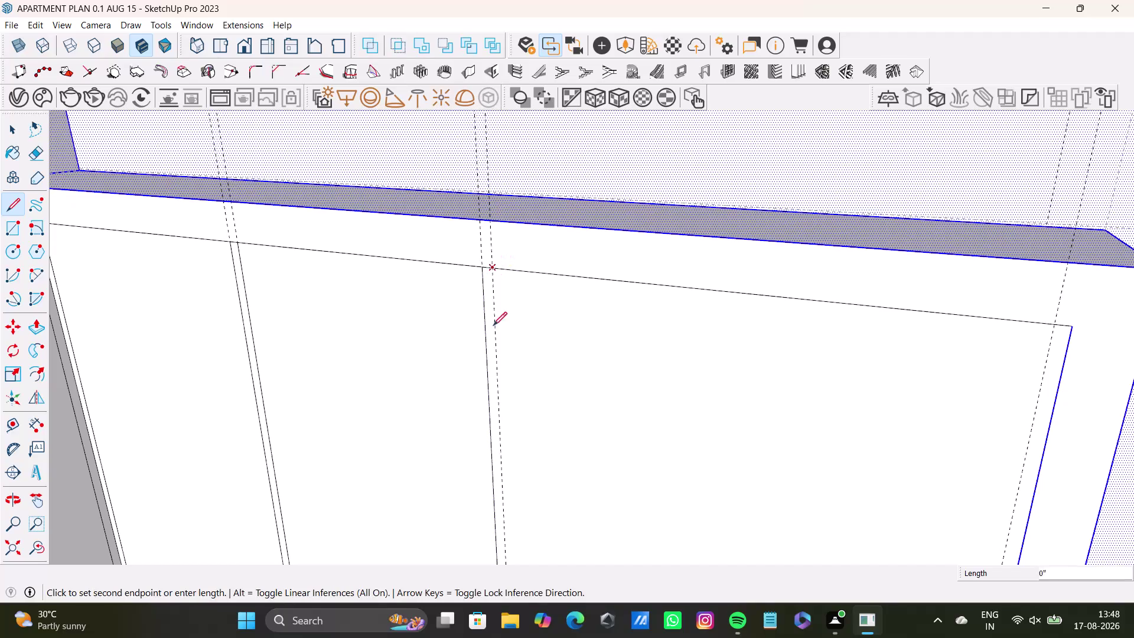
Finish the vertical dividing line down to the cabinet front's bottom edge, then zoom out.
scroll(down, 3)
middle_drag(523, 406, 488, 250)
scroll(up, 3)
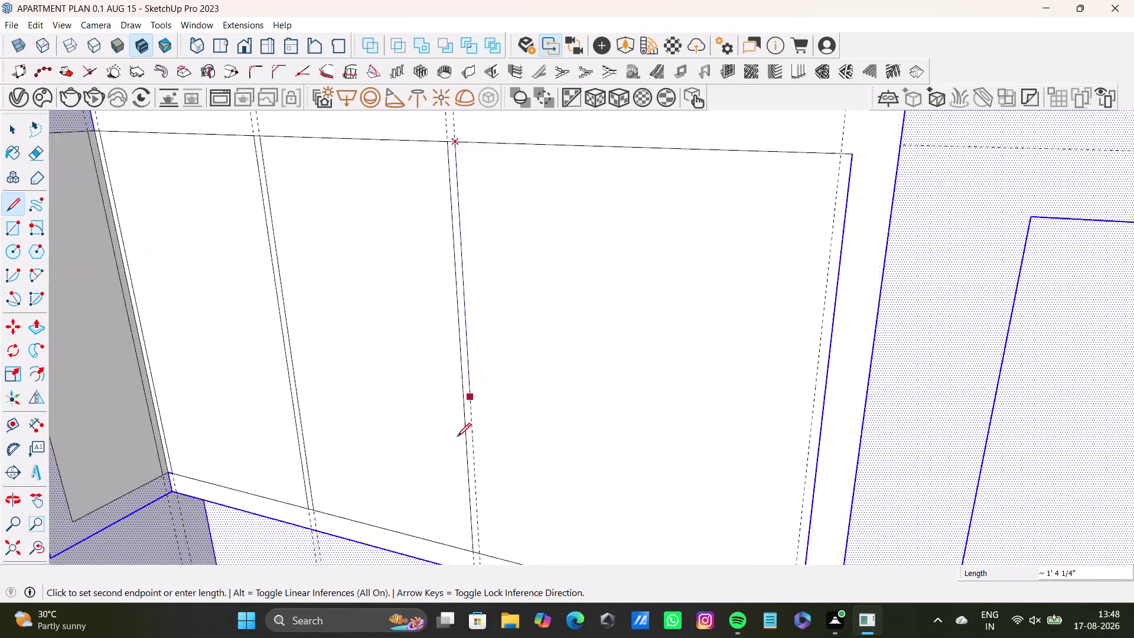
scroll(down, 3)
middle_drag(477, 516, 478, 334)
scroll(up, 3)
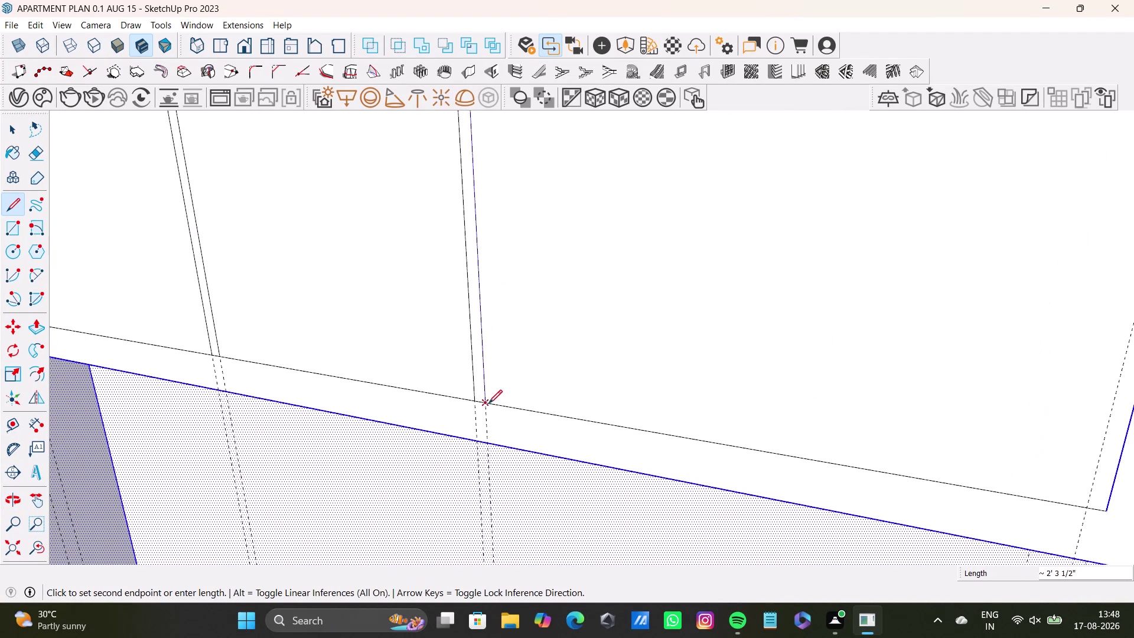
click(488, 403)
key(space)
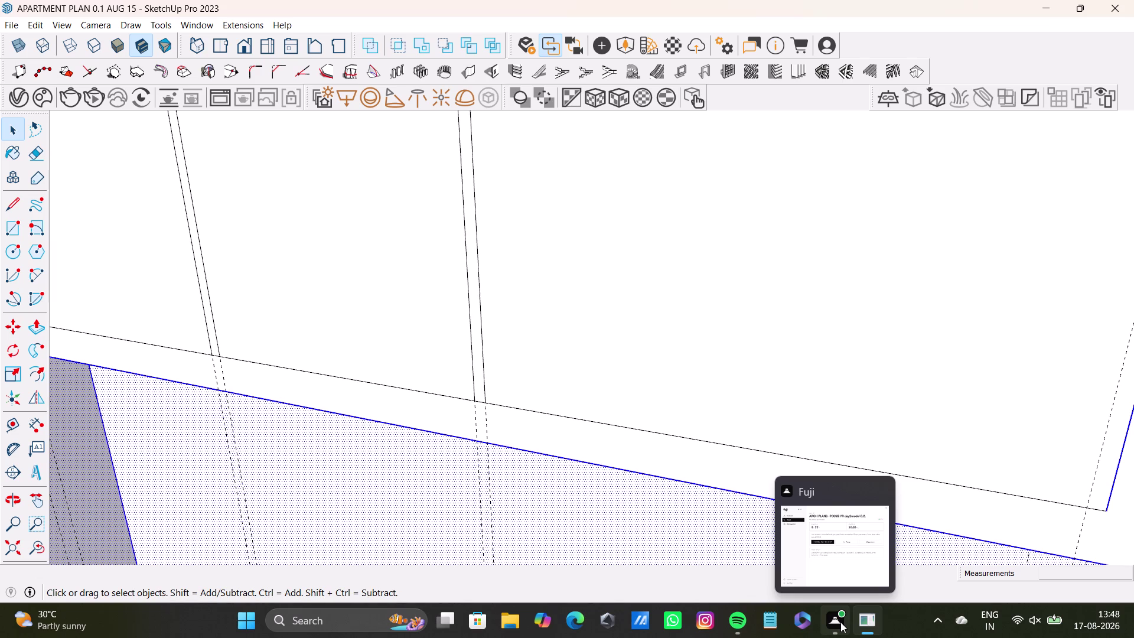
key(space)
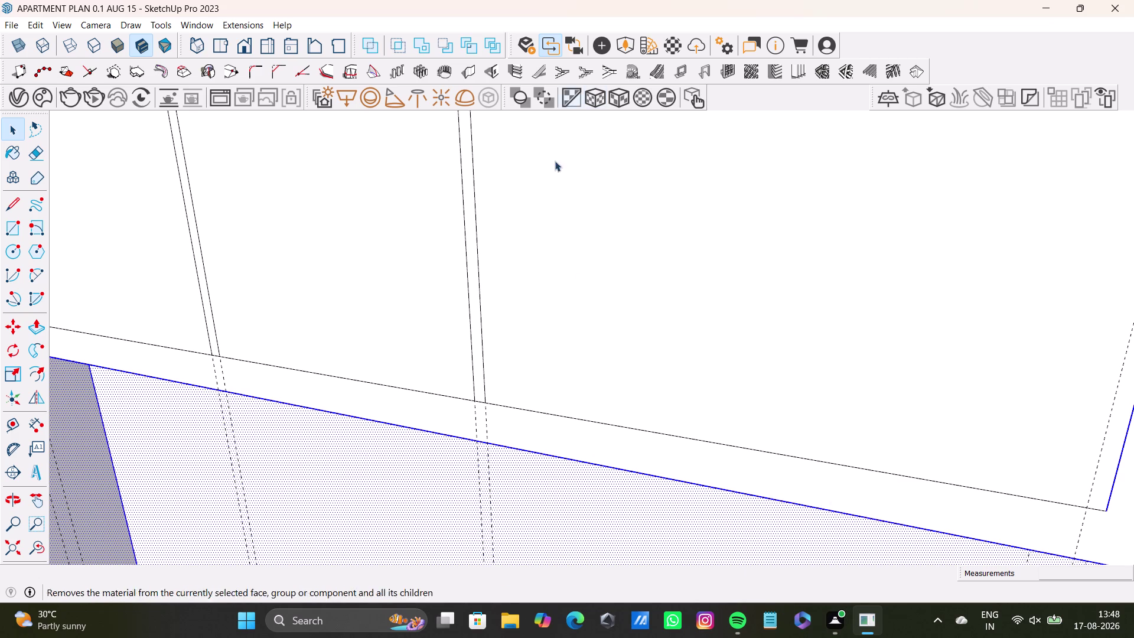
scroll(down, 3)
middle_drag(512, 344, 552, 436)
Draw a vertical edge from the front's top-right corner down to the bottom right.
scroll(up, 3)
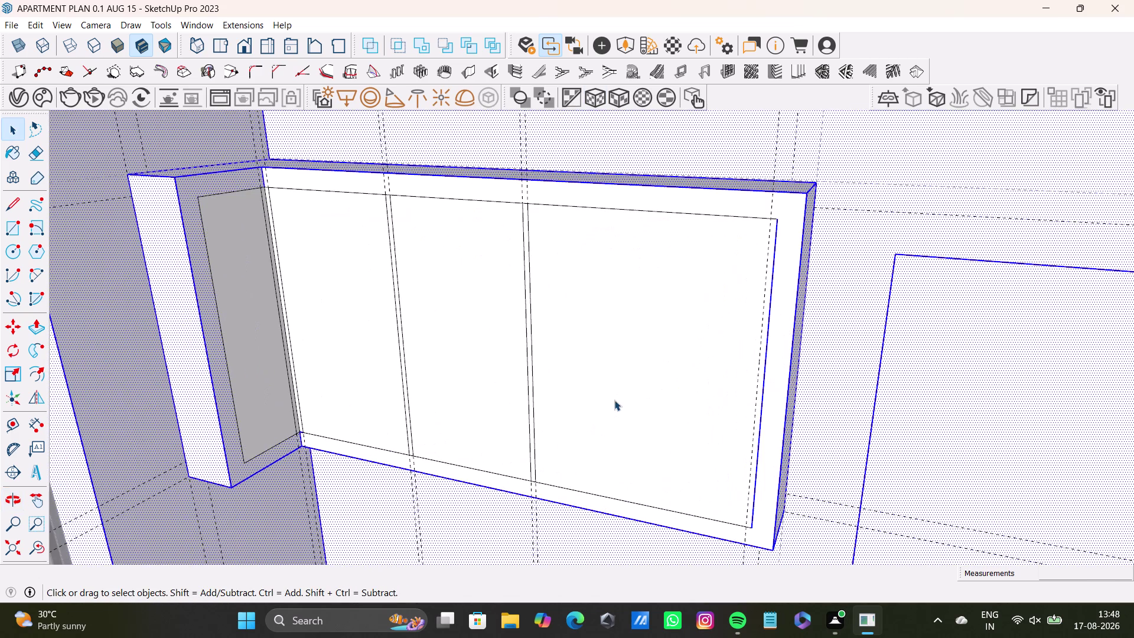
drag(9, 207, 17, 208)
scroll(up, 3)
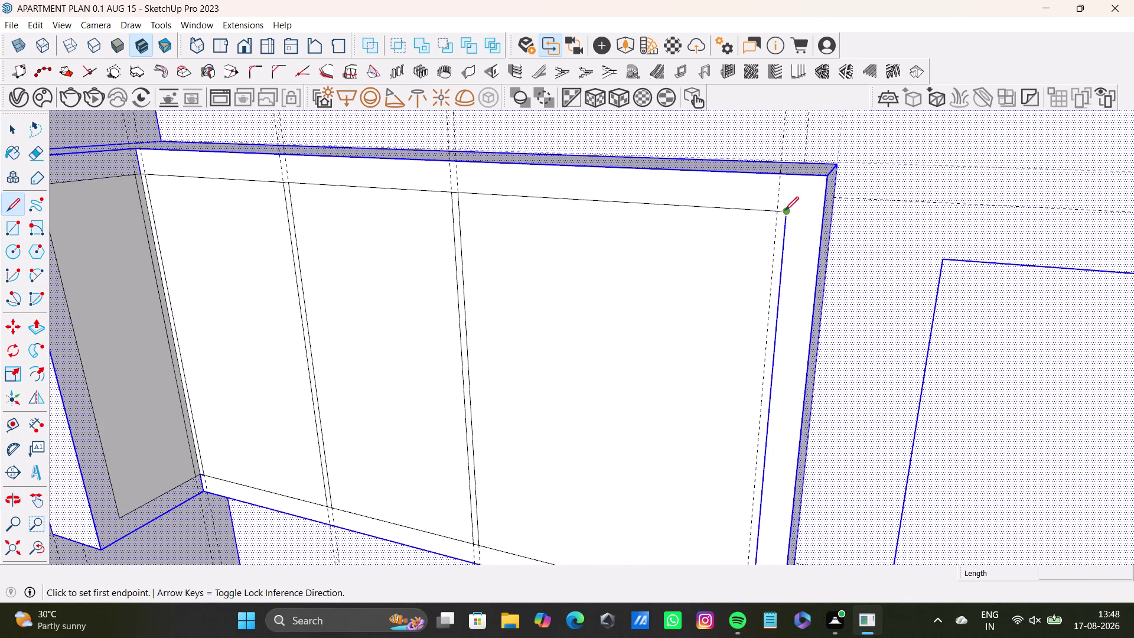
click(777, 211)
scroll(down, 3)
middle_drag(749, 372, 736, 273)
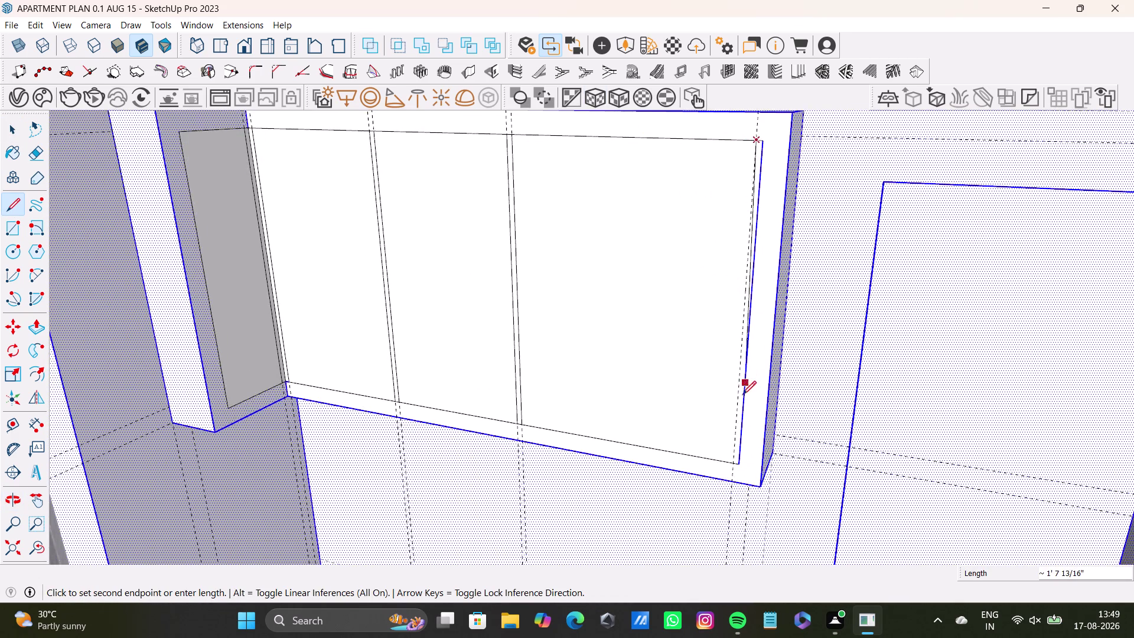
scroll(up, 3)
click(729, 491)
key(space)
Zoom to the top-left corner and delete the thin edge along the left side.
scroll(down, 3)
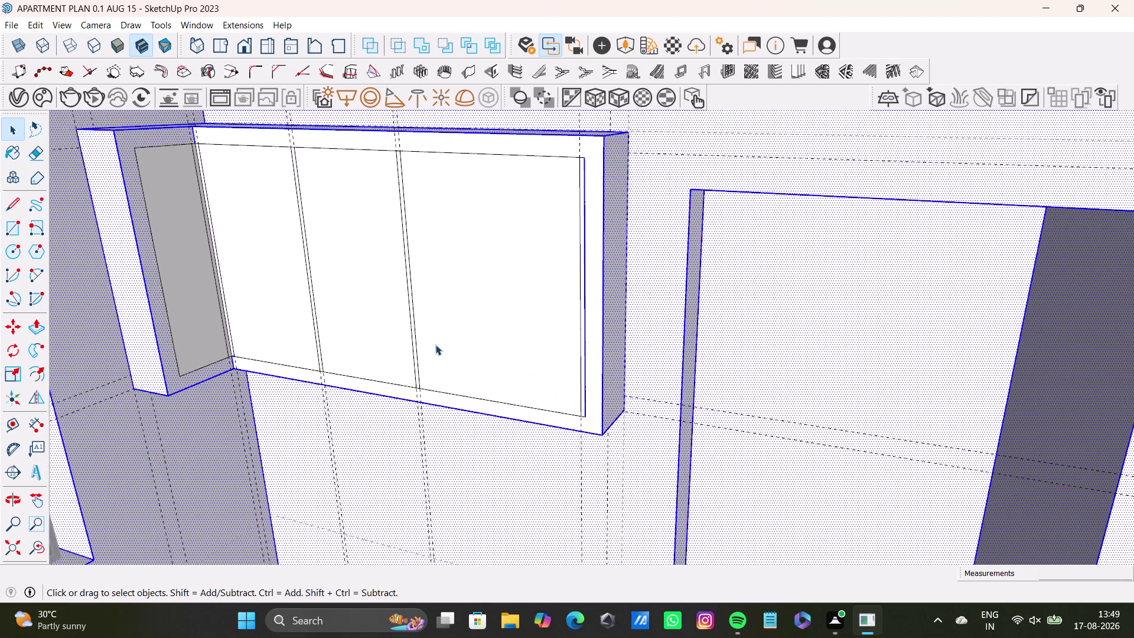
middle_drag(435, 344, 687, 384)
middle_drag(682, 389, 599, 429)
scroll(up, 3)
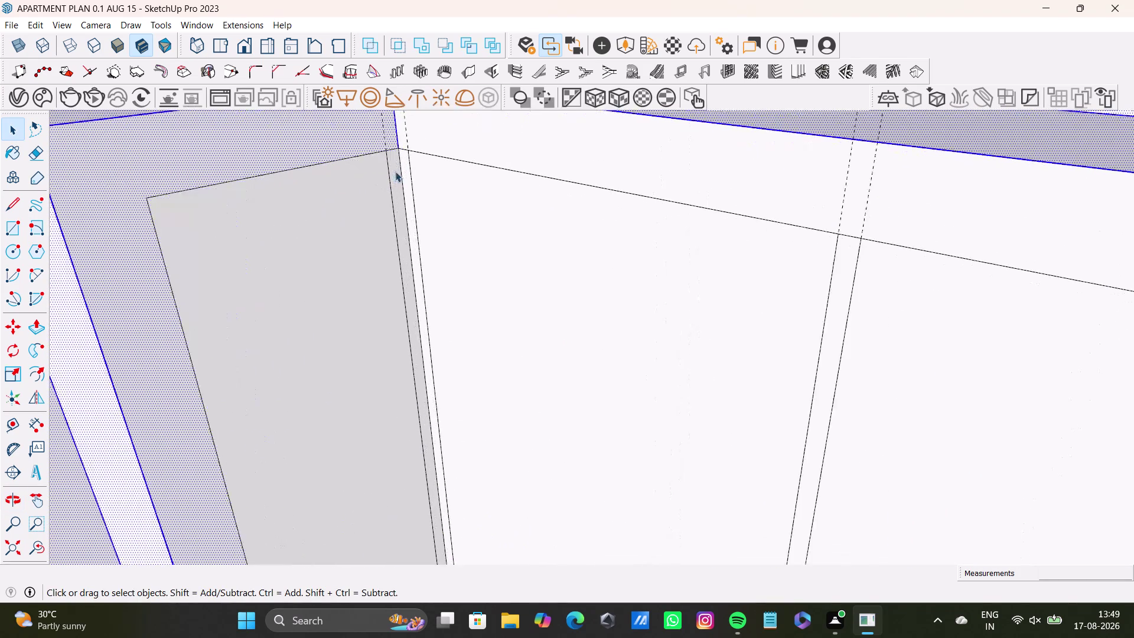
scroll(up, 3)
click(404, 171)
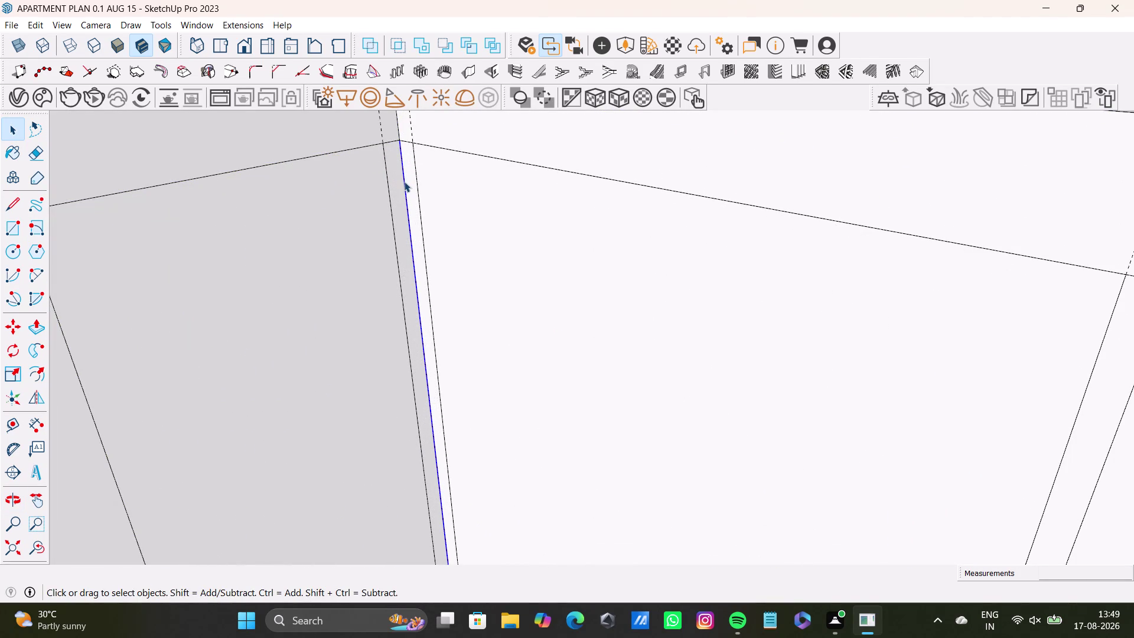
click(404, 181)
key(Delete)
key(ctrl+z)
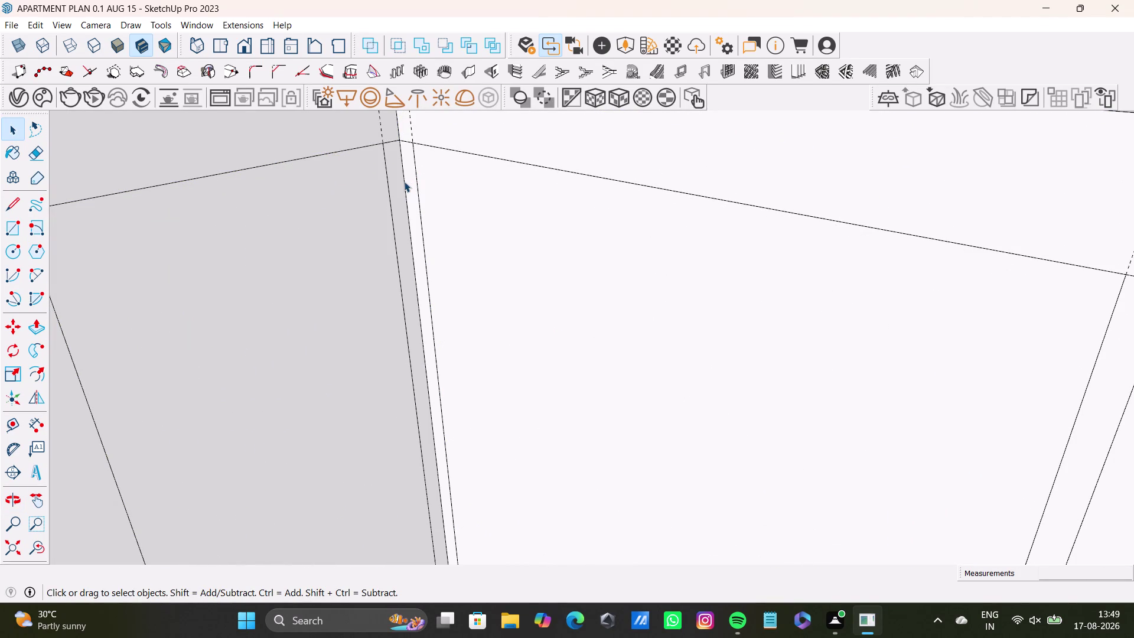
click(403, 182)
key(Delete)
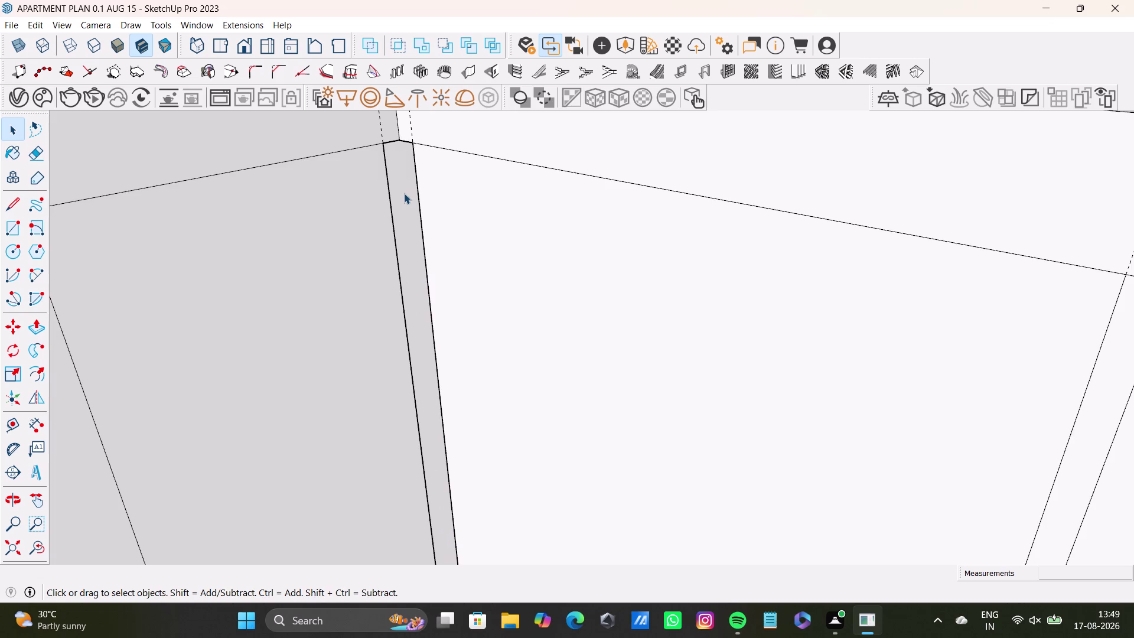
Undo the edge deletion and orbit to view the cabinet's underside.
scroll(down, 3)
middle_drag(404, 213, 392, 123)
scroll(down, 3)
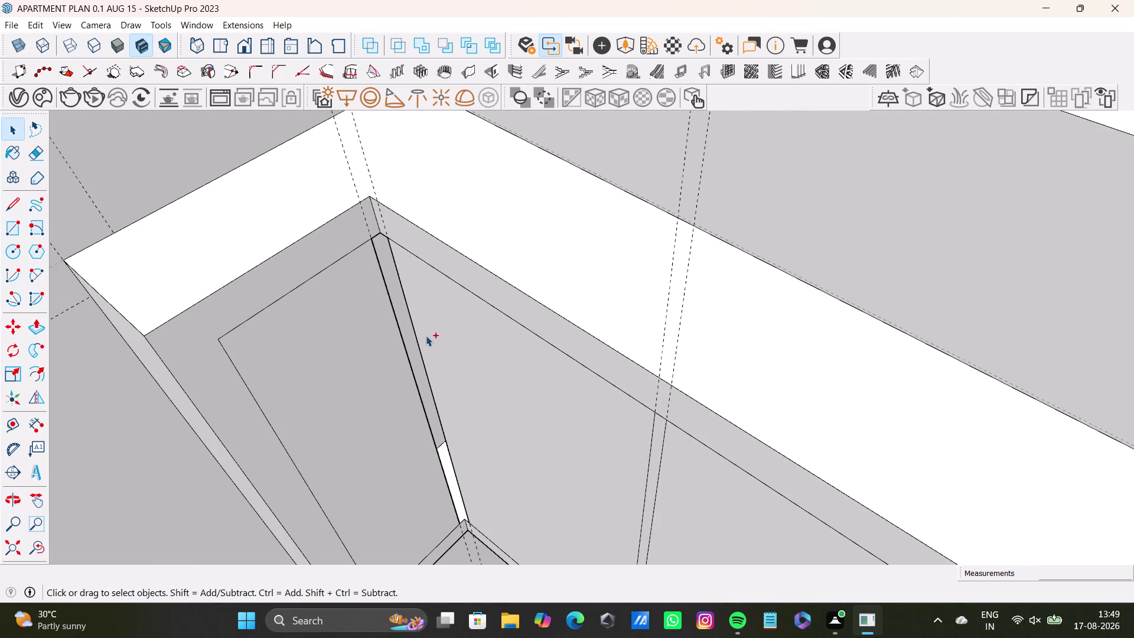
key(ctrl+z)
scroll(down, 3)
middle_drag(430, 365, 454, 235)
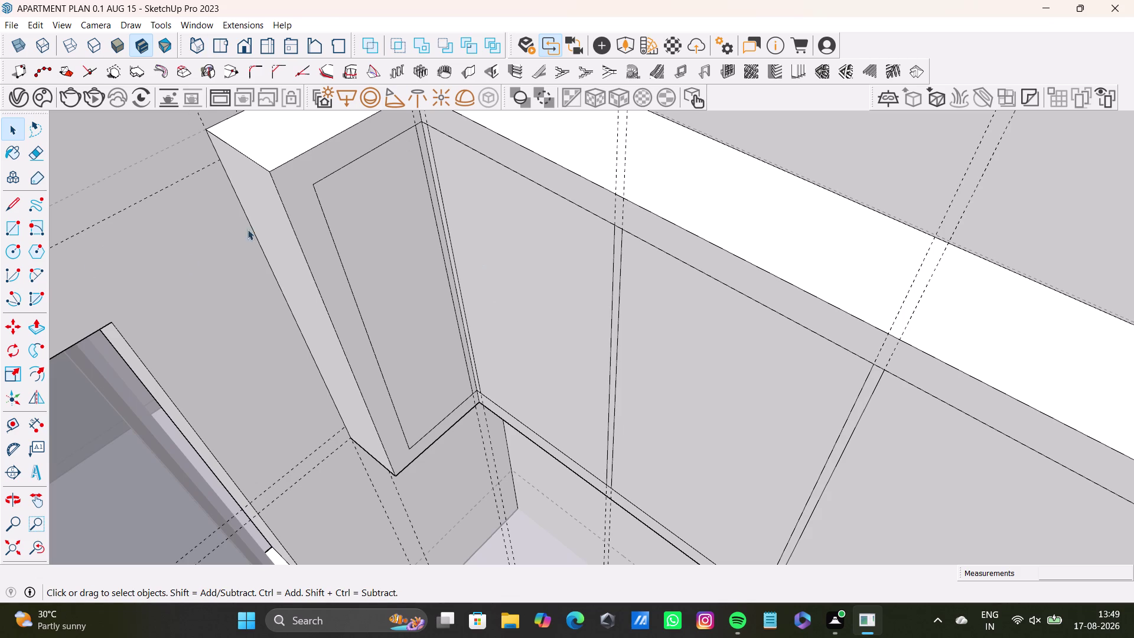
Orbit around the cabinet's lower side to inspect the underside and side panel.
middle_drag(469, 269, 485, 286)
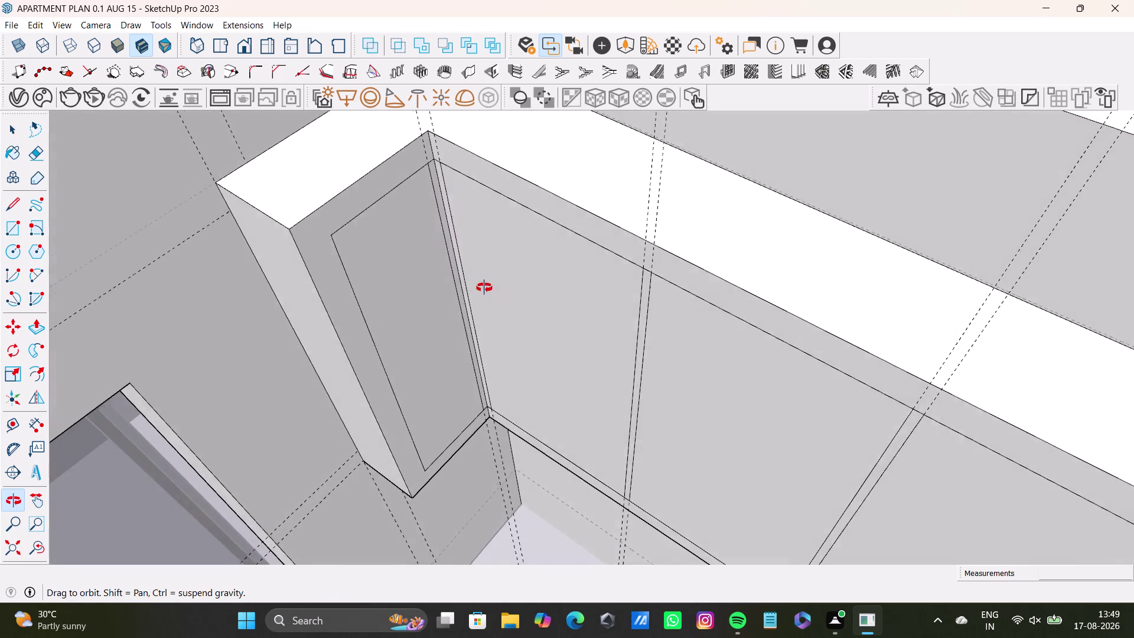
middle_drag(486, 286, 485, 287)
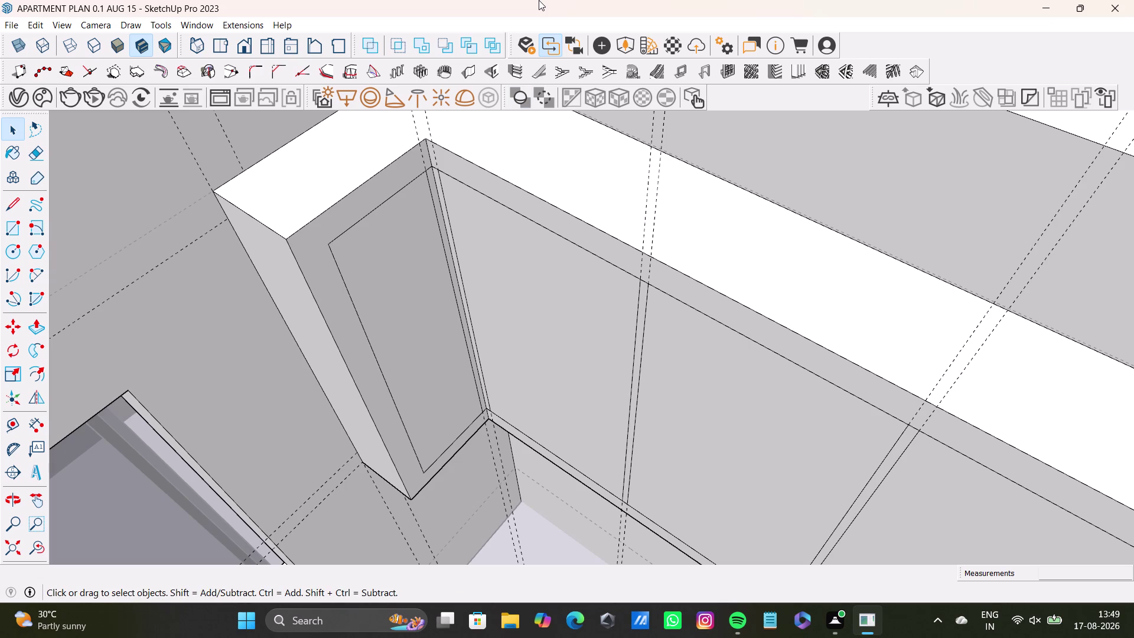
middle_drag(497, 267, 464, 187)
scroll(down, 3)
middle_drag(473, 257, 502, 258)
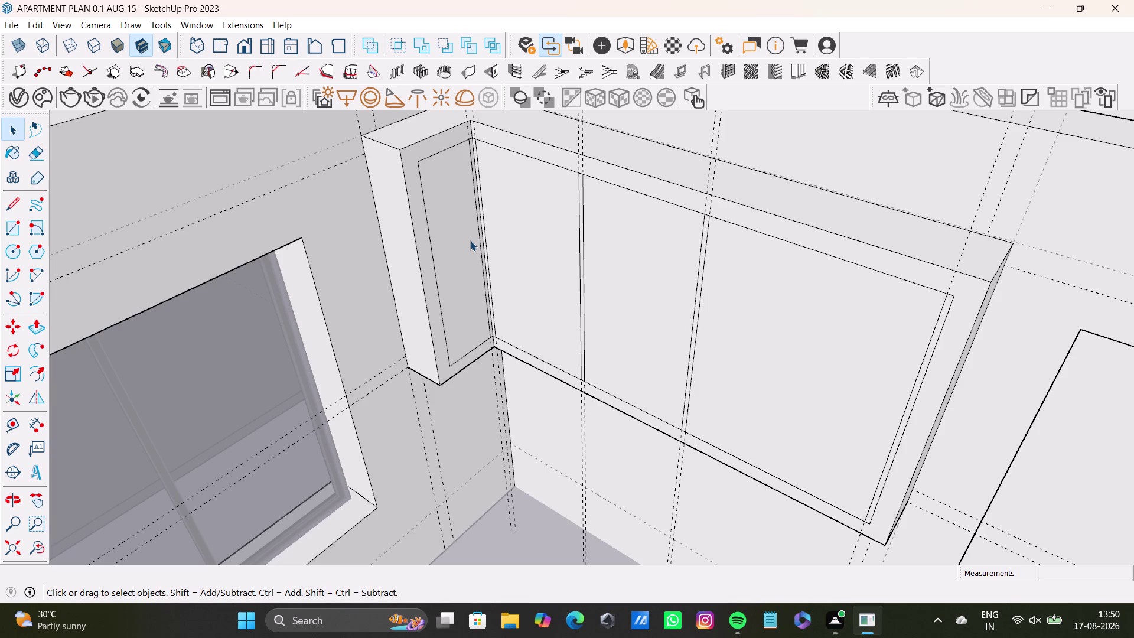
key(space)
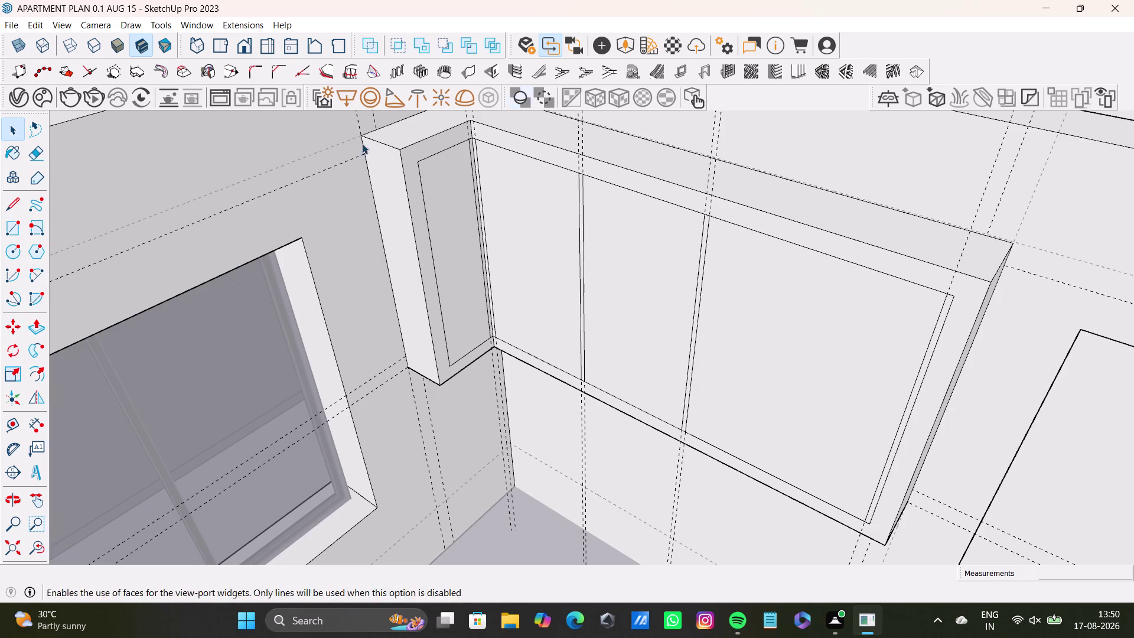
Orbit the view around to the wall cabinet's narrow end face.
middle_drag(537, 262, 380, 280)
scroll(down, 3)
middle_drag(343, 251, 626, 214)
middle_drag(594, 273, 578, 288)
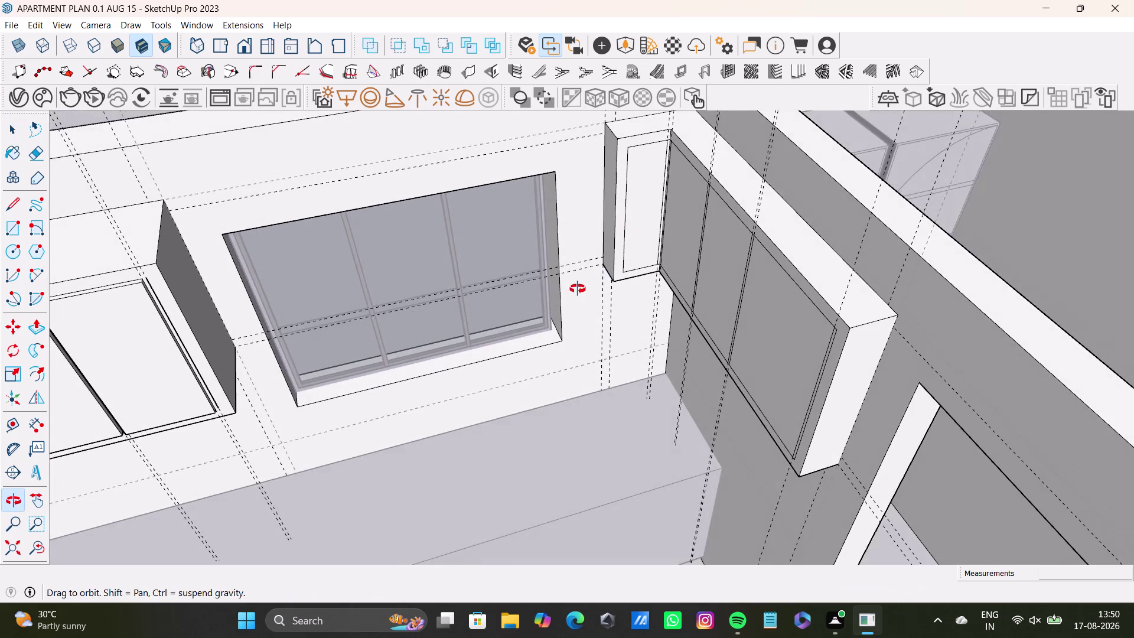
middle_drag(578, 289, 579, 287)
scroll(up, 3)
middle_drag(611, 223, 569, 321)
scroll(up, 3)
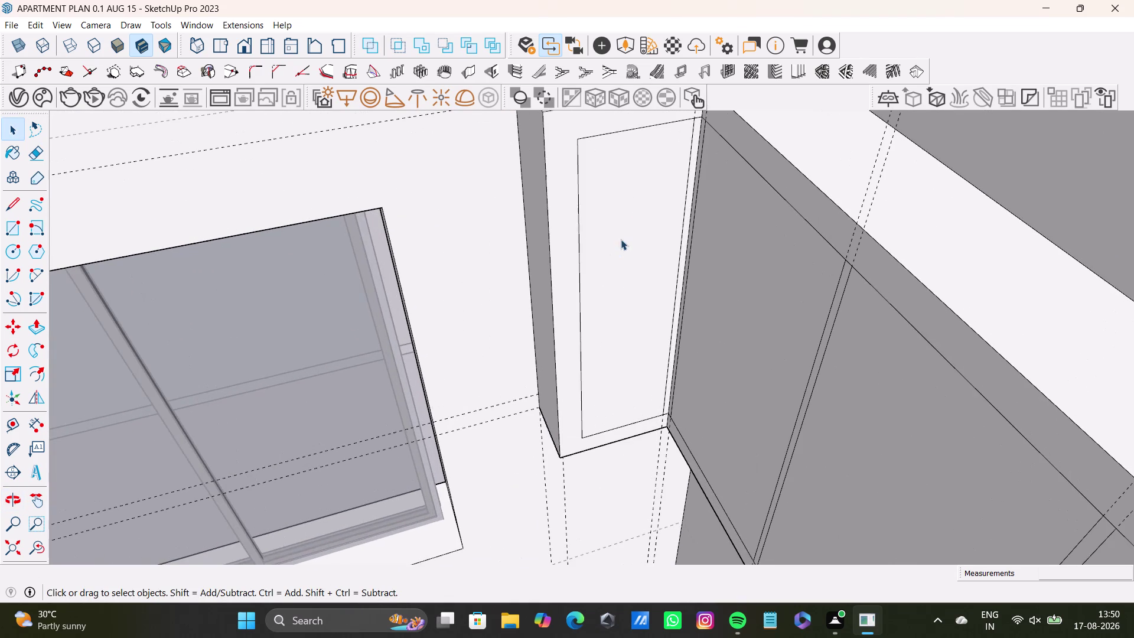
Push/pull the narrow end panel face out by 1/2".
click(10, 233)
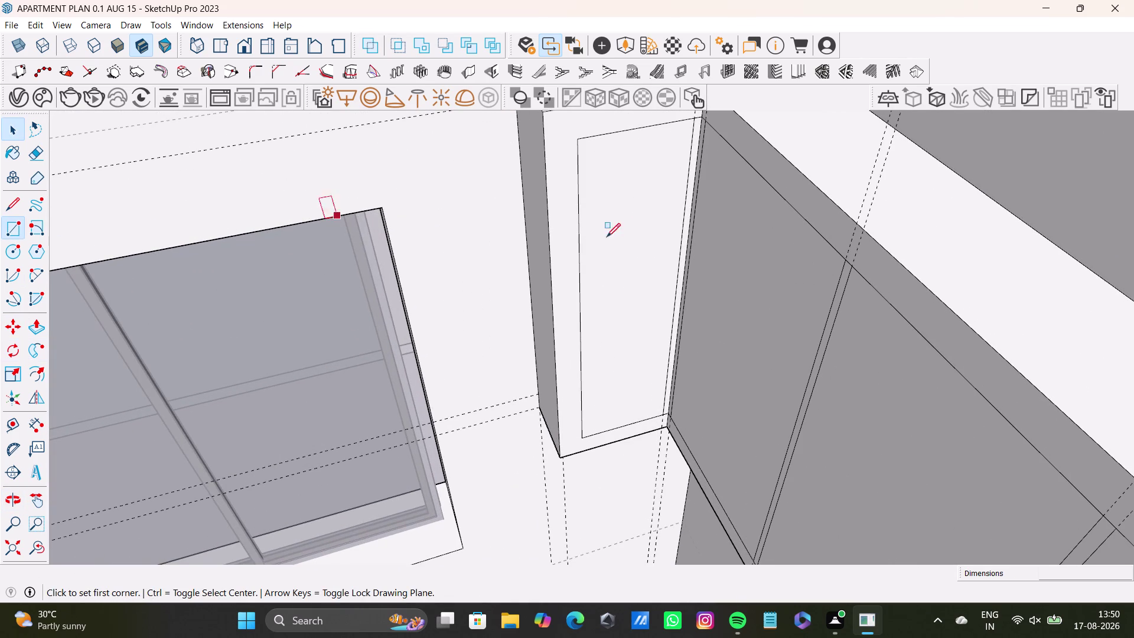
key(space)
click(40, 323)
click(637, 279)
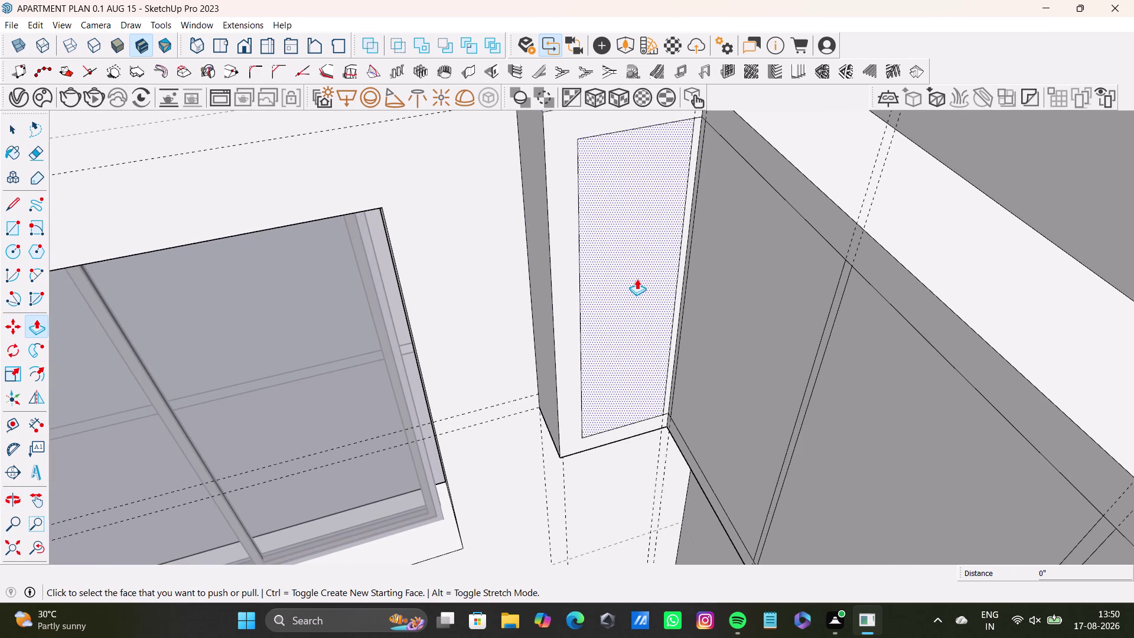
click(640, 284)
middle_drag(677, 330, 701, 407)
middle_drag(736, 384, 664, 263)
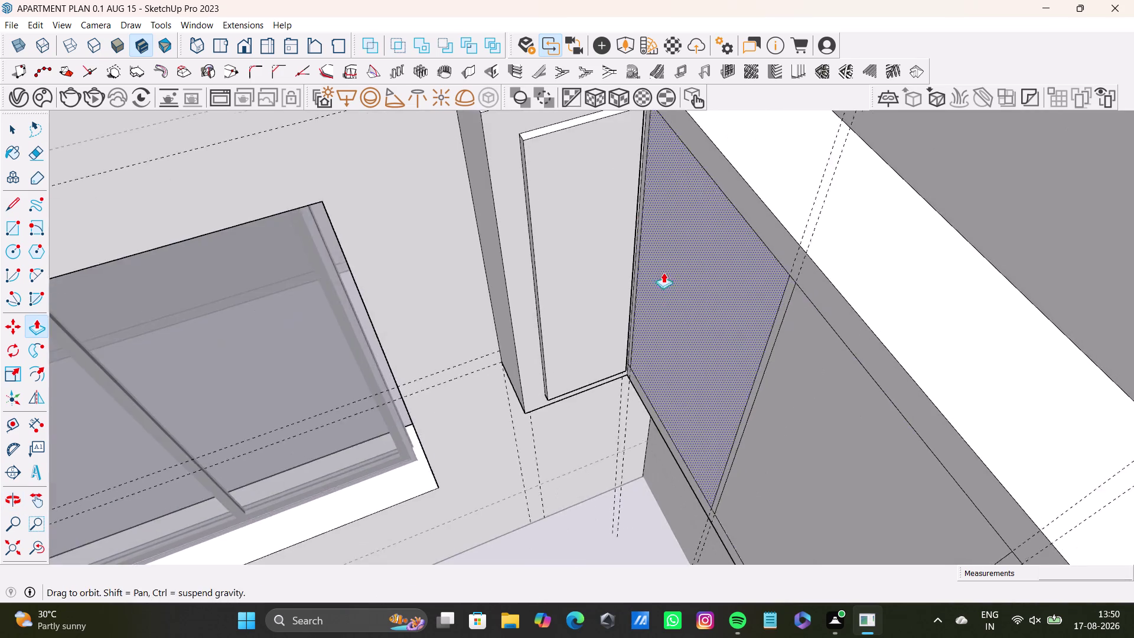
middle_drag(674, 317, 754, 342)
click(763, 279)
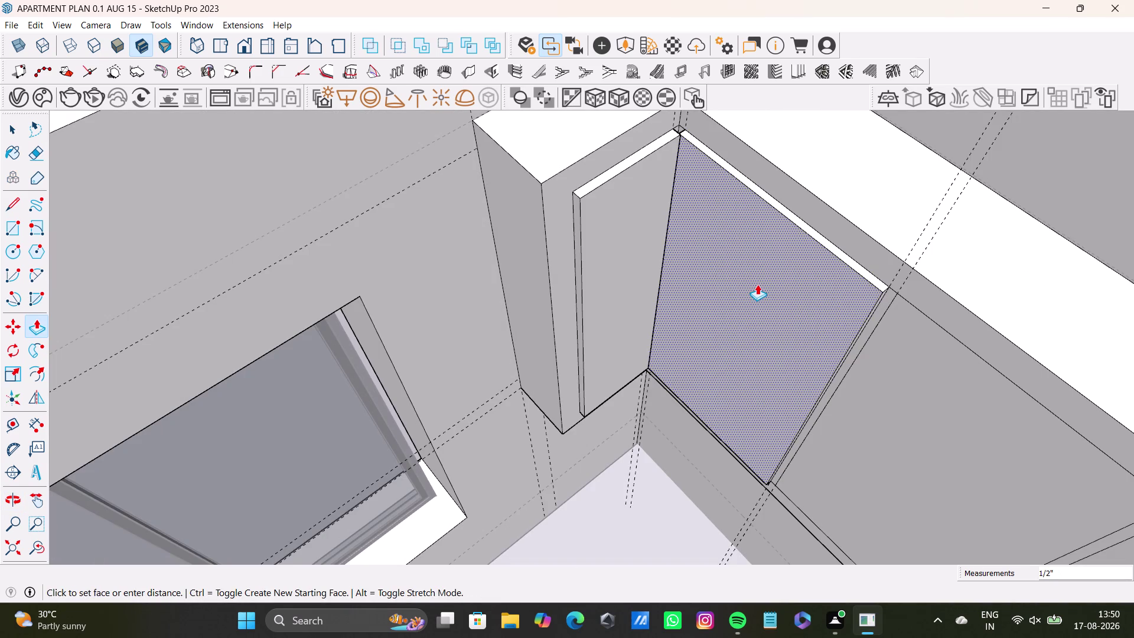
click(757, 284)
Orbit to inspect the pushed end panel and return to selecting.
scroll(down, 3)
middle_drag(721, 324, 501, 283)
middle_drag(508, 337, 606, 250)
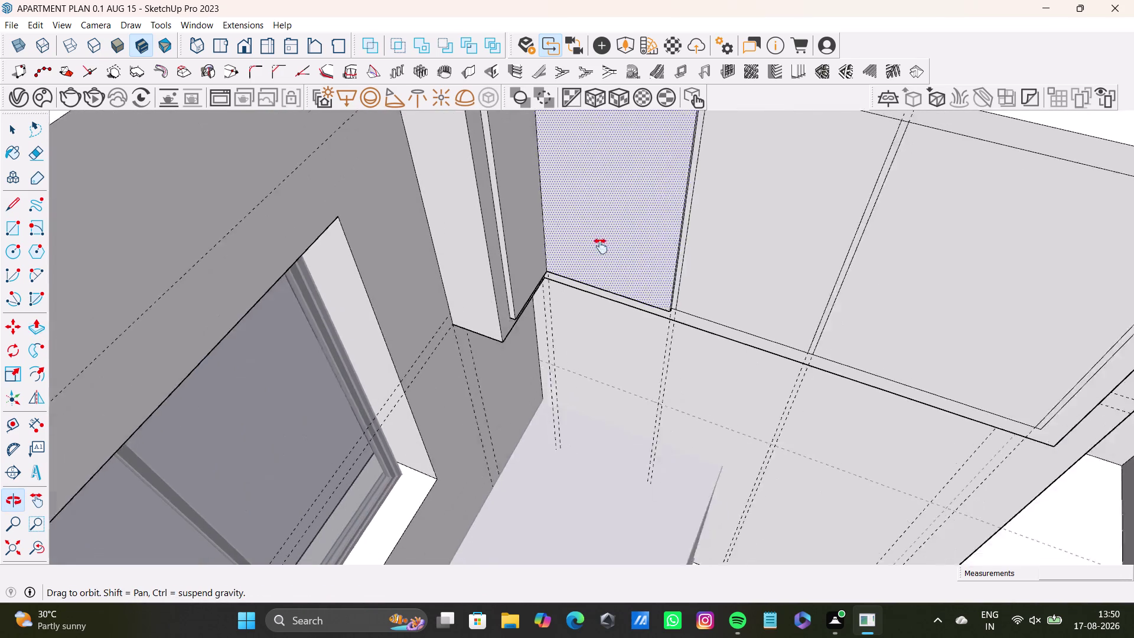
middle_drag(606, 249, 601, 246)
click(743, 230)
click(629, 171)
scroll(down, 3)
middle_drag(668, 231, 564, 284)
click(787, 316)
click(632, 238)
key(space)
scroll(down, 3)
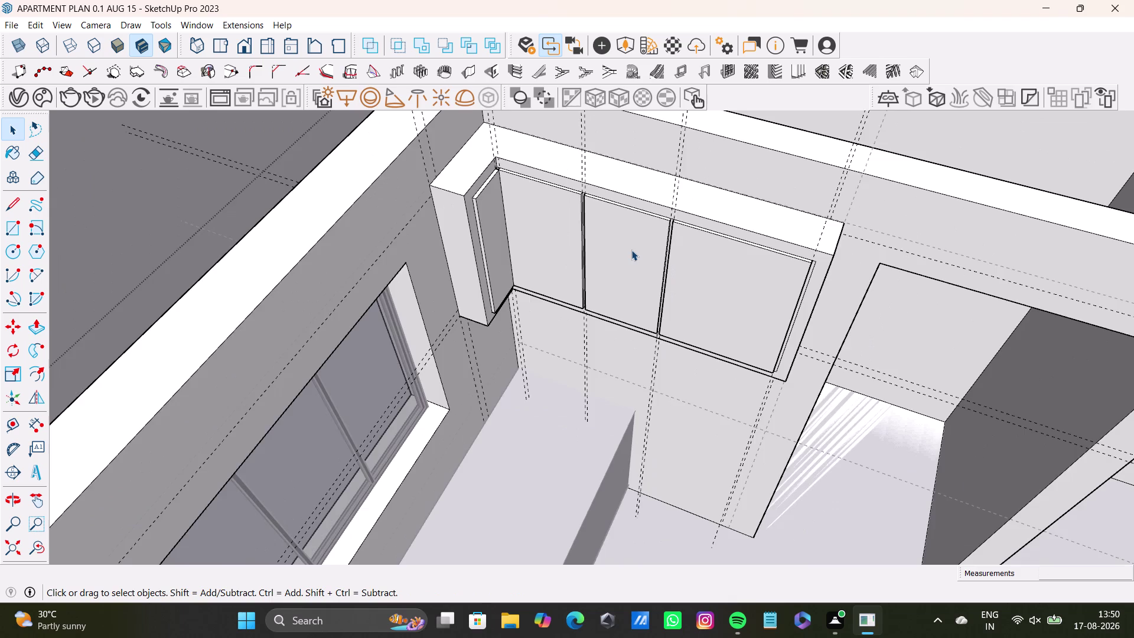
scroll(down, 3)
scroll(up, 3)
middle_drag(745, 257, 666, 196)
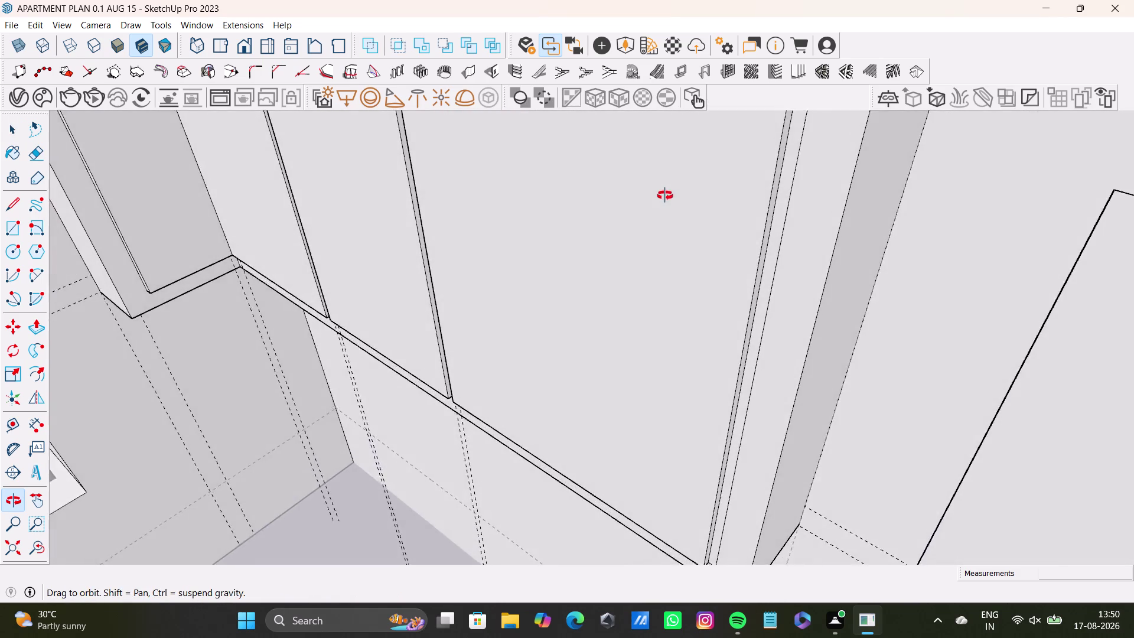
middle_drag(666, 196, 656, 278)
scroll(down, 3)
scroll(up, 3)
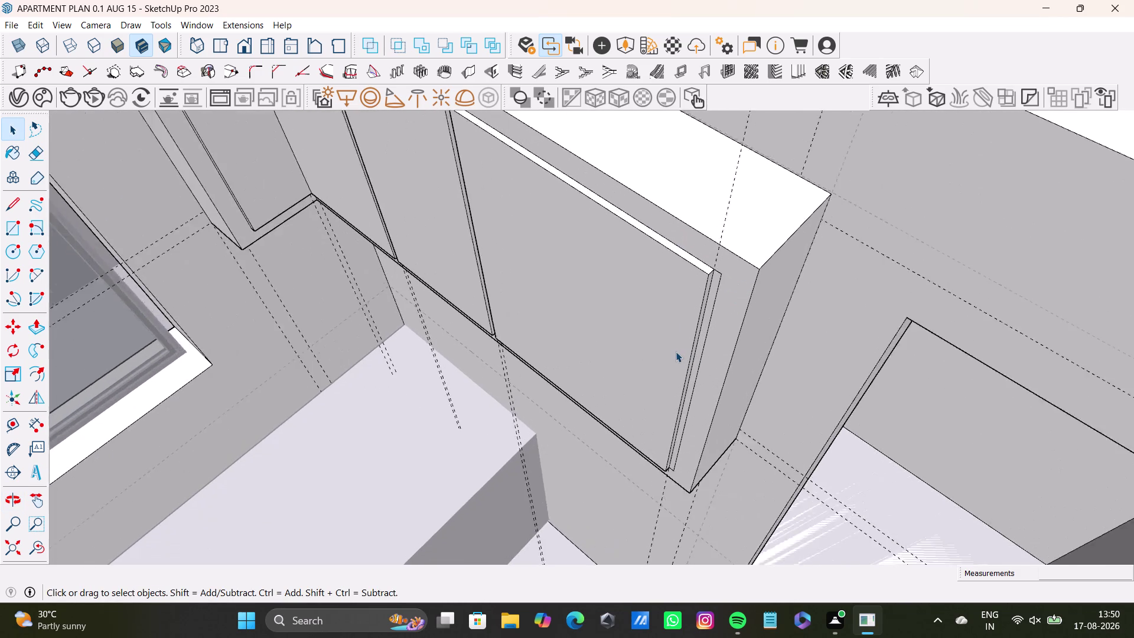
scroll(up, 3)
scroll(up, 3)
click(719, 330)
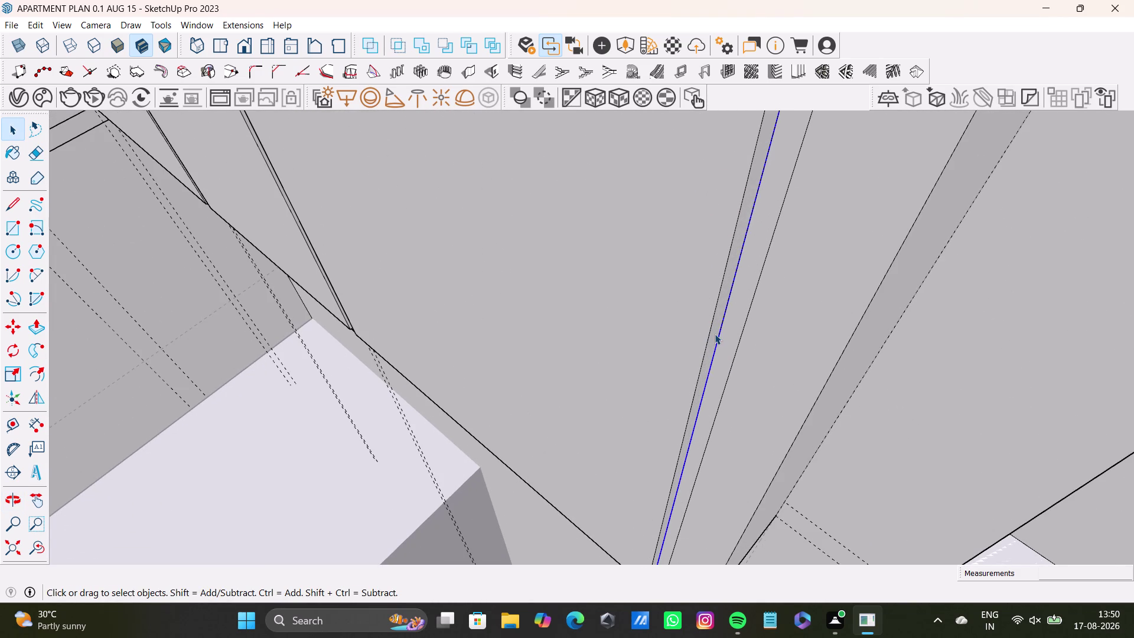
click(714, 334)
key(p)
drag(705, 340, 724, 359)
key(space)
scroll(down, 3)
middle_drag(718, 362, 697, 436)
scroll(up, 3)
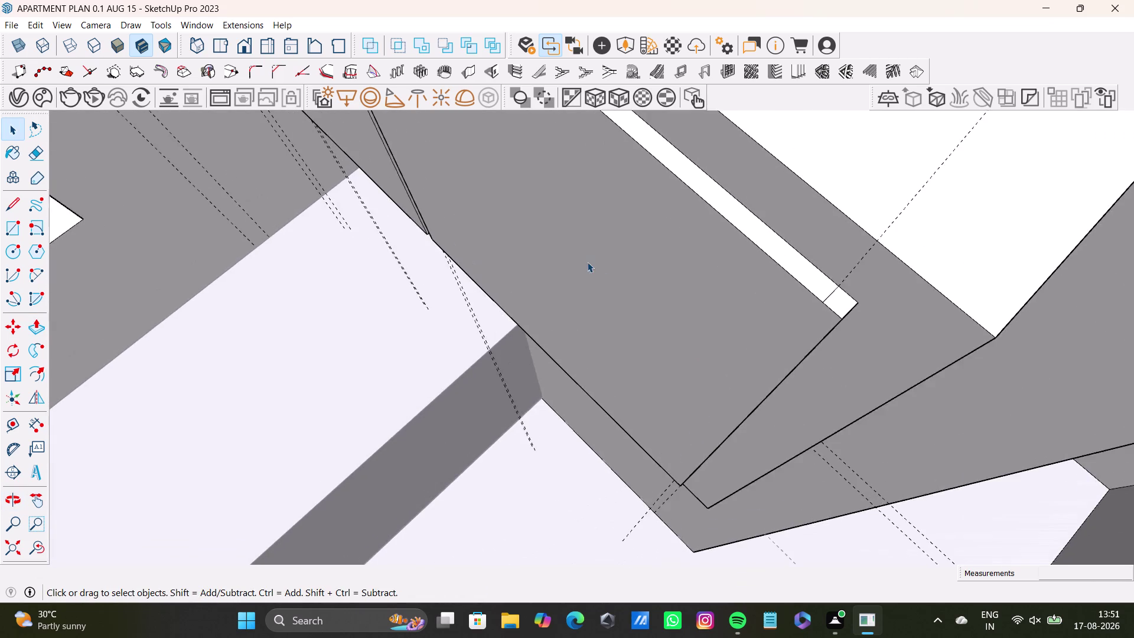
scroll(down, 3)
middle_drag(588, 260, 681, 338)
middle_drag(462, 278, 418, 212)
scroll(down, 3)
middle_drag(421, 221, 548, 243)
scroll(down, 3)
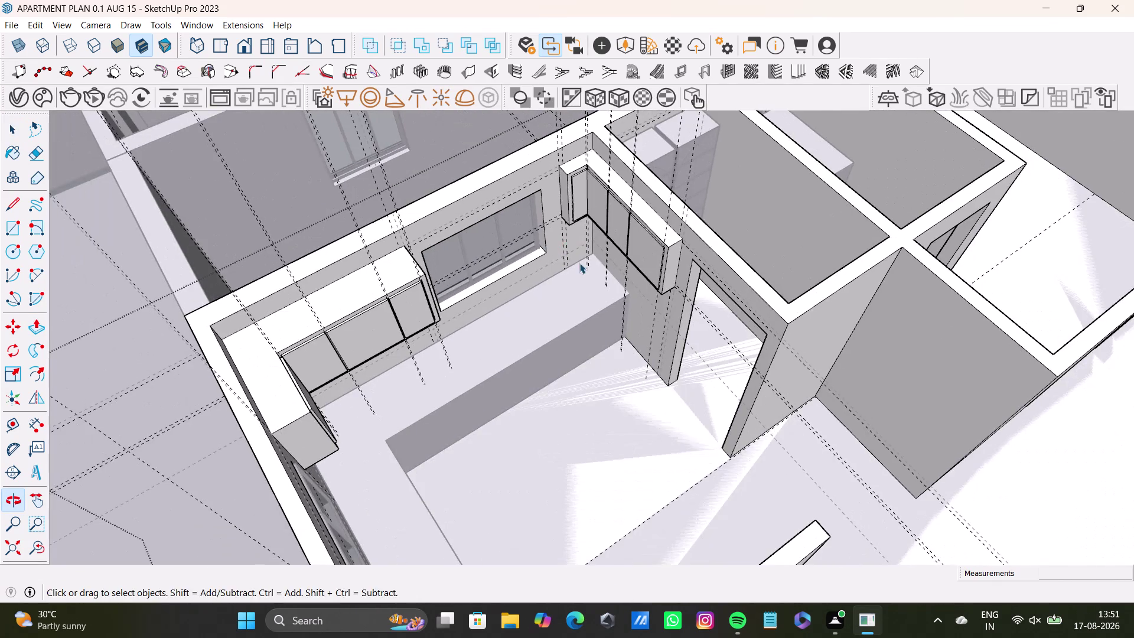
middle_drag(577, 271, 436, 296)
key(space)
click(151, 146)
middle_drag(470, 323, 291, 242)
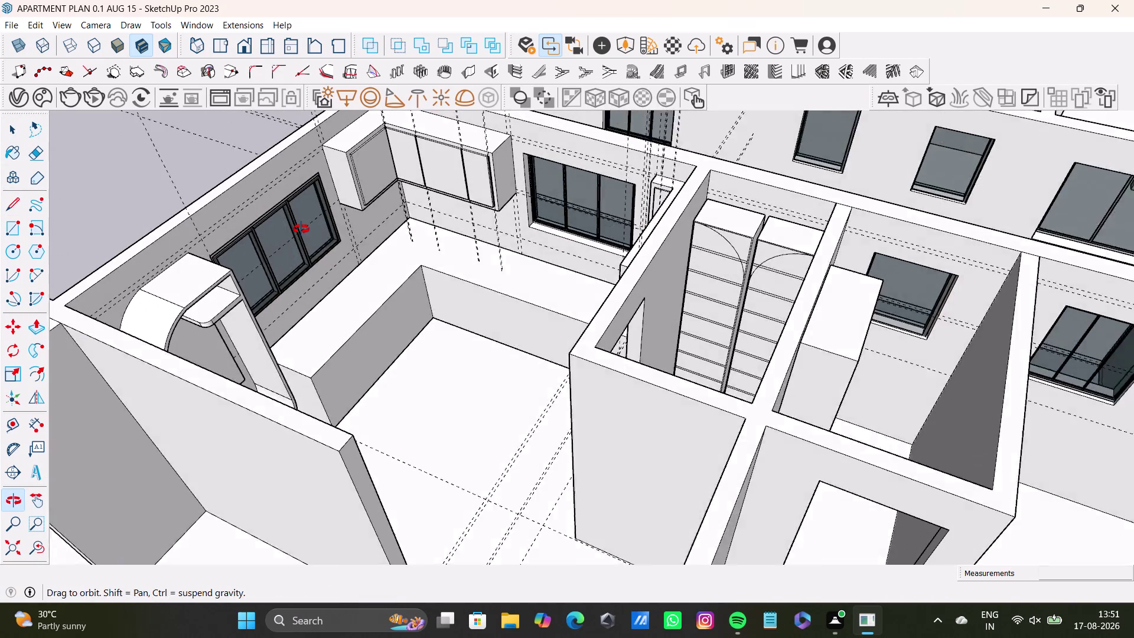
middle_drag(292, 242, 306, 219)
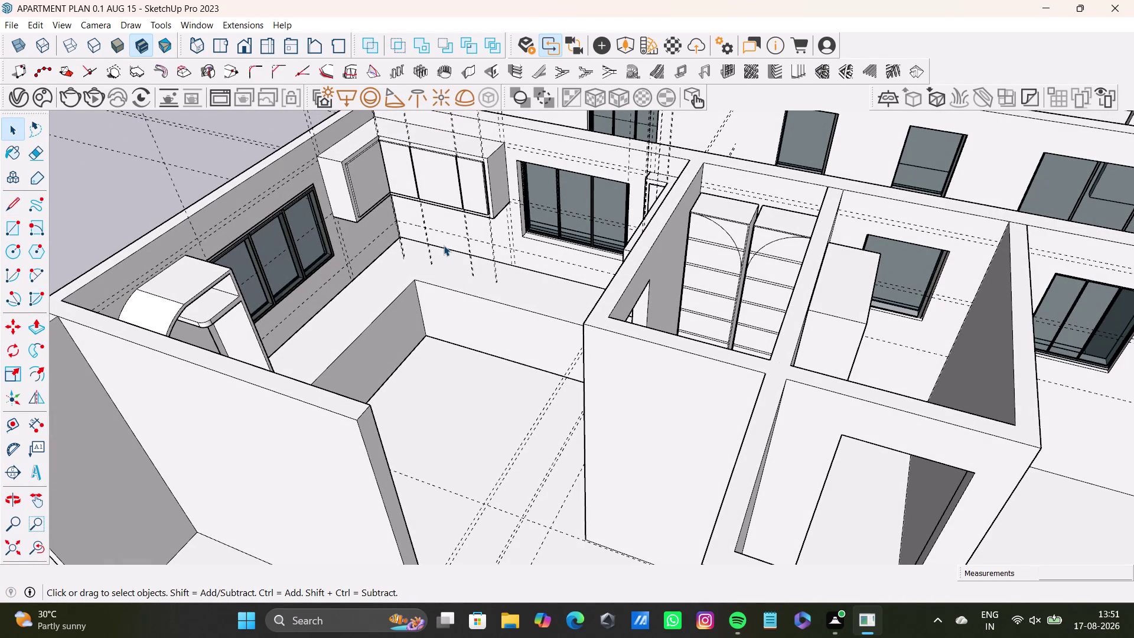